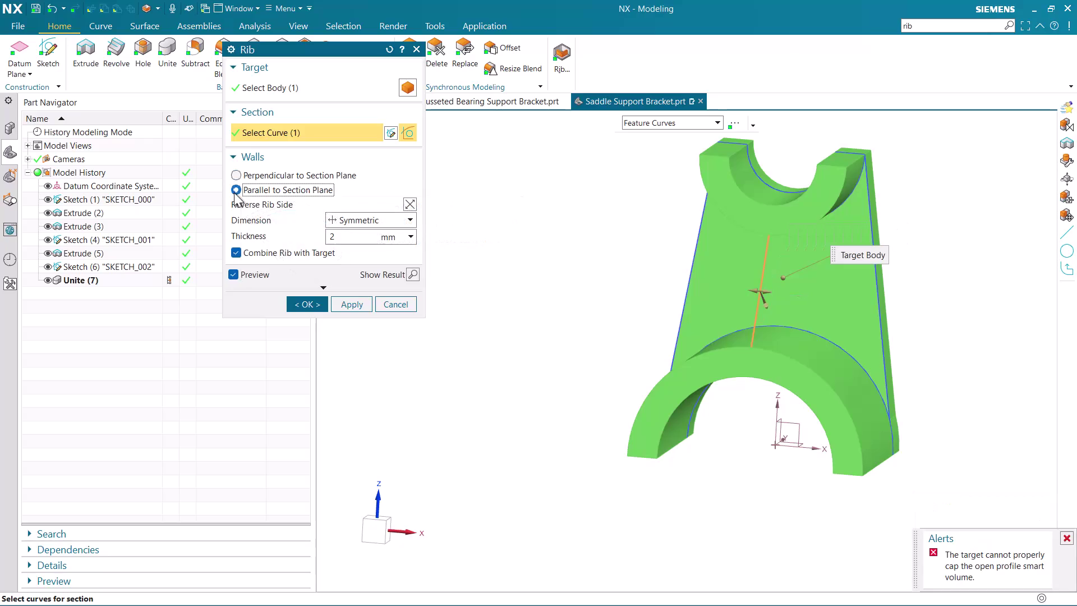
Expand the rib's extra options to reveal the Cap and Draft settings.
middle_drag(611, 363, 547, 353)
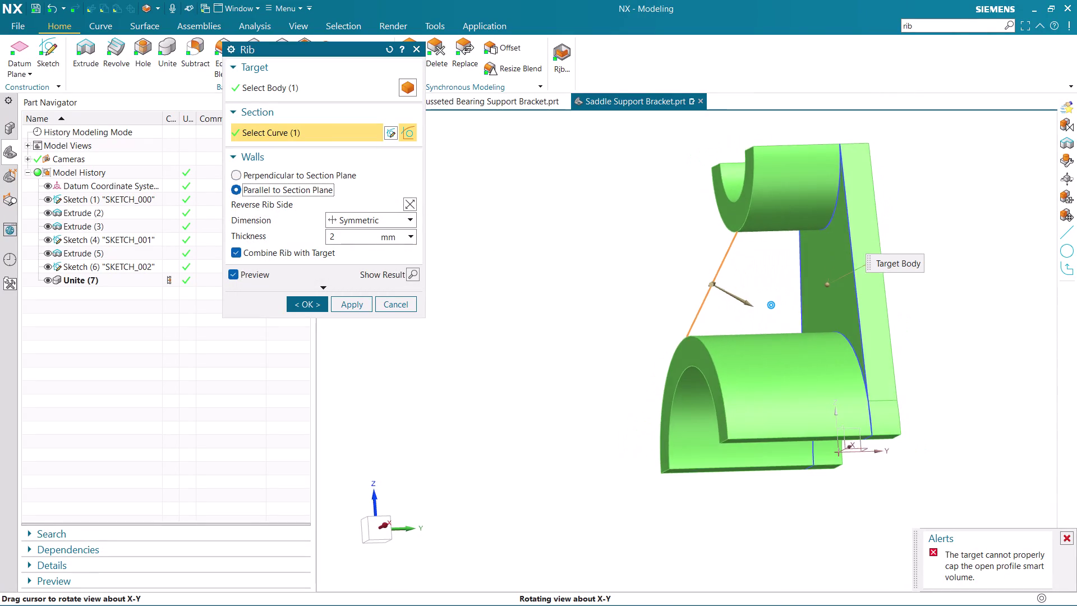
middle_drag(547, 353, 556, 367)
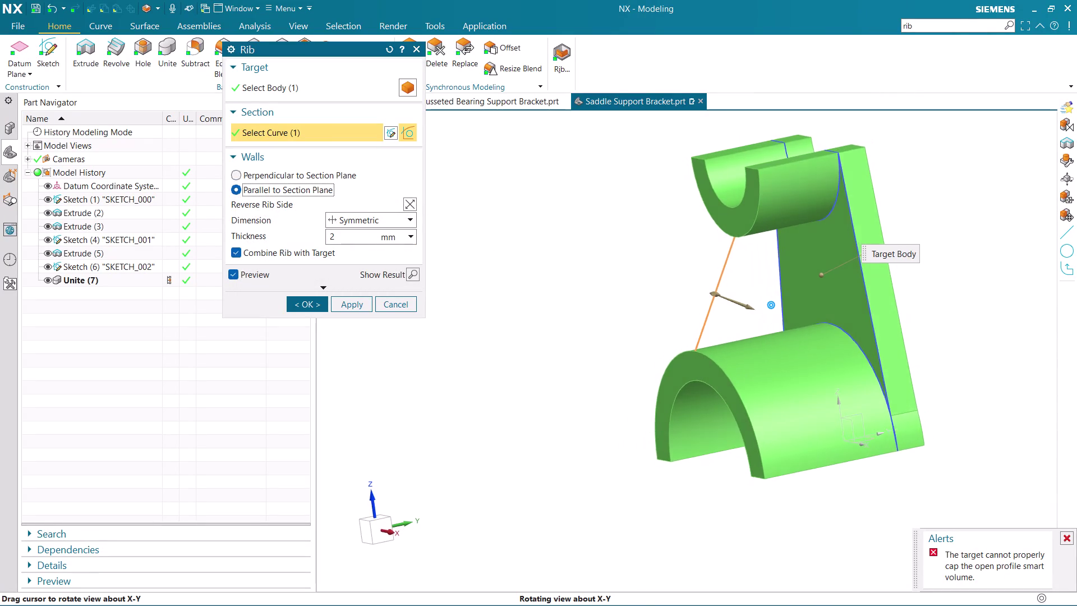
middle_drag(555, 367, 573, 369)
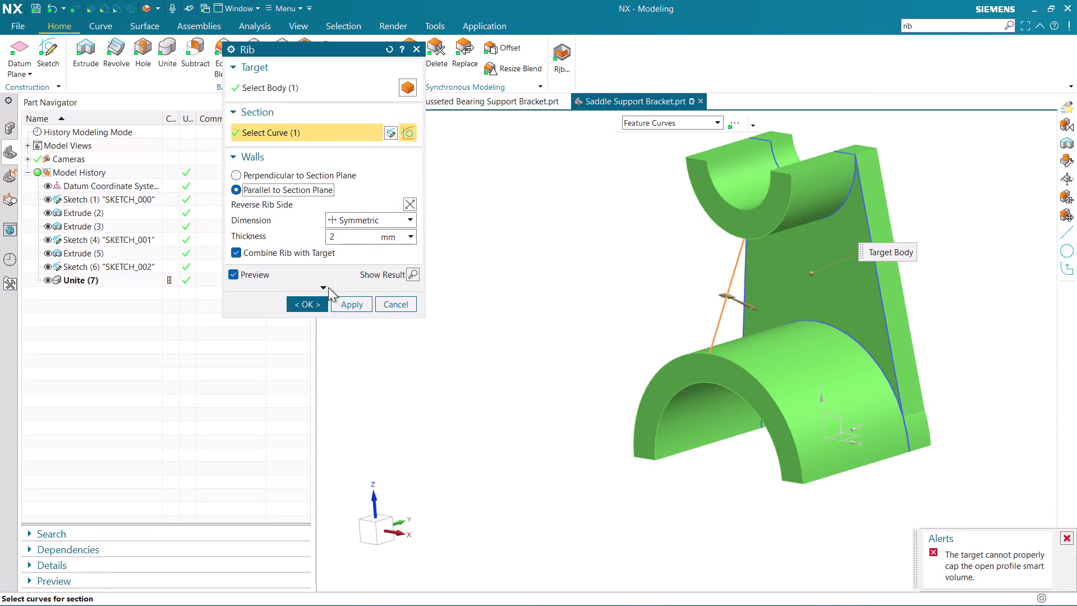
click(329, 287)
click(236, 279)
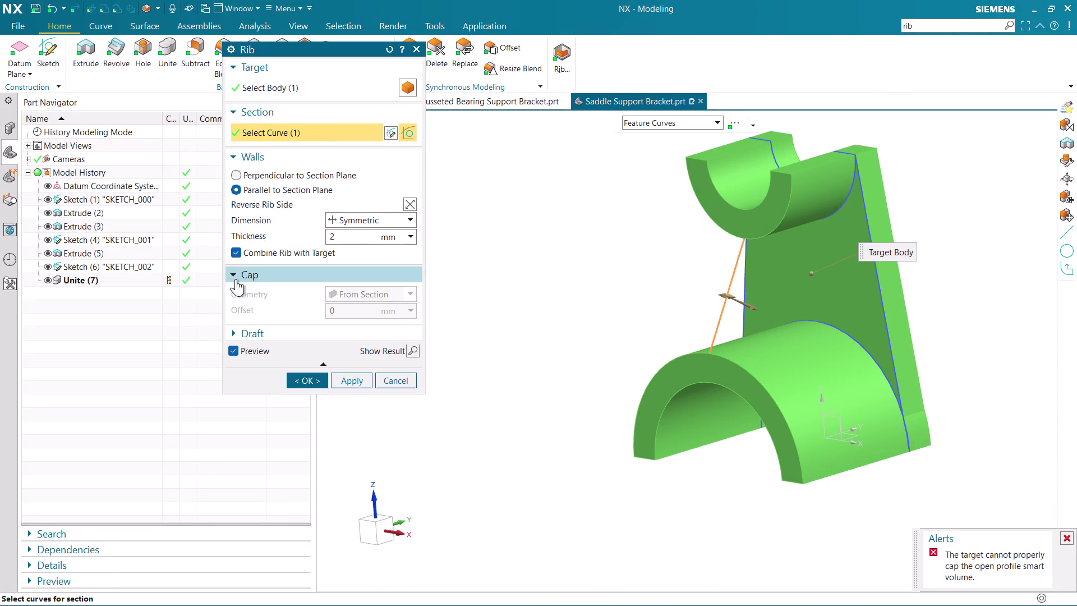
click(237, 333)
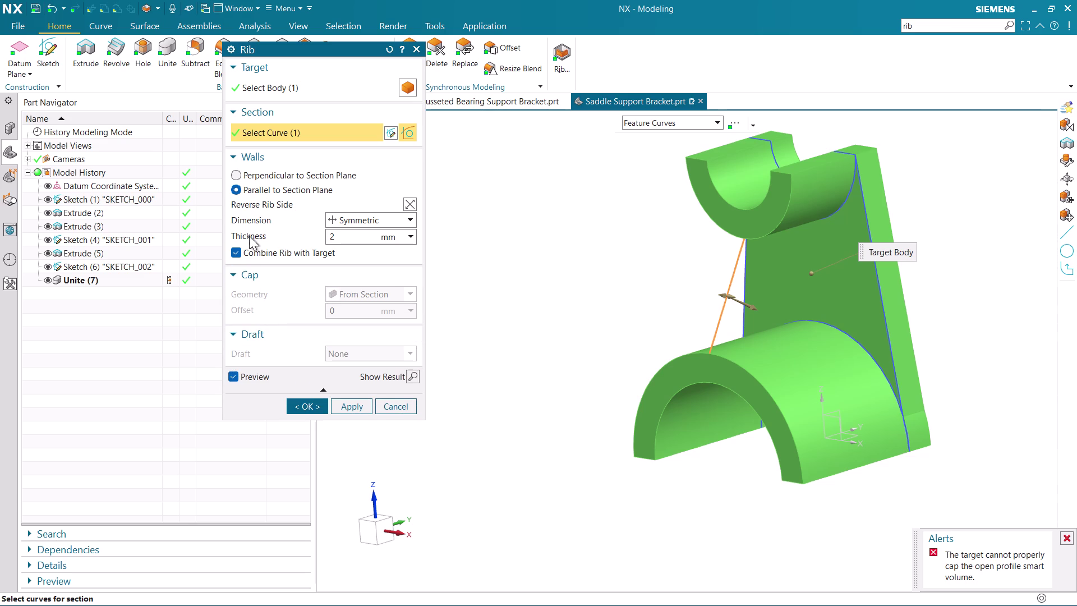
Test Perpendicular walls and Reverse Rib Side, then restore Parallel walls.
click(409, 206)
click(272, 174)
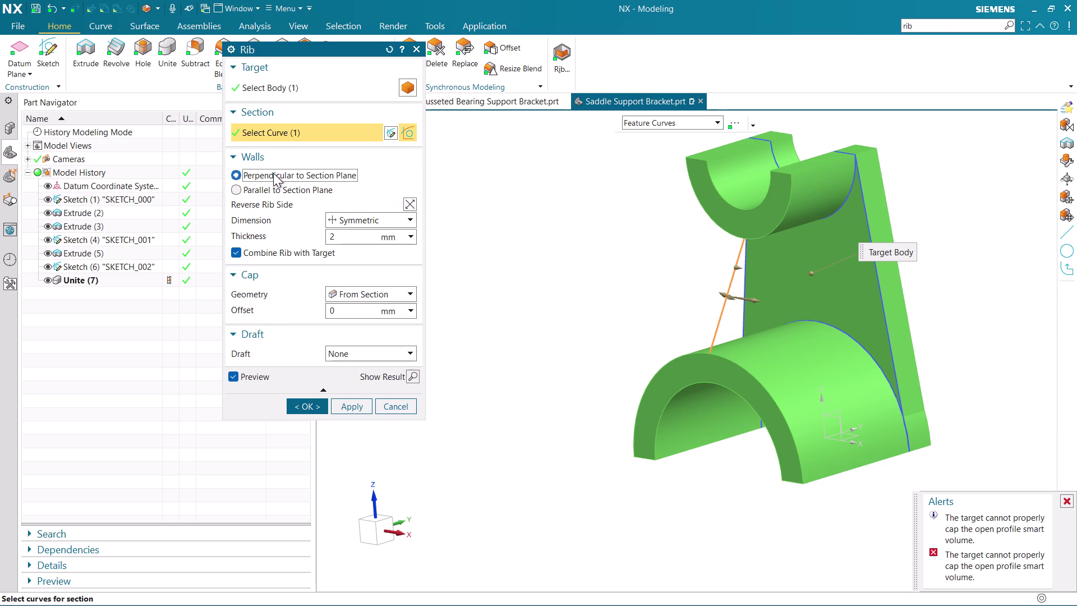
click(410, 204)
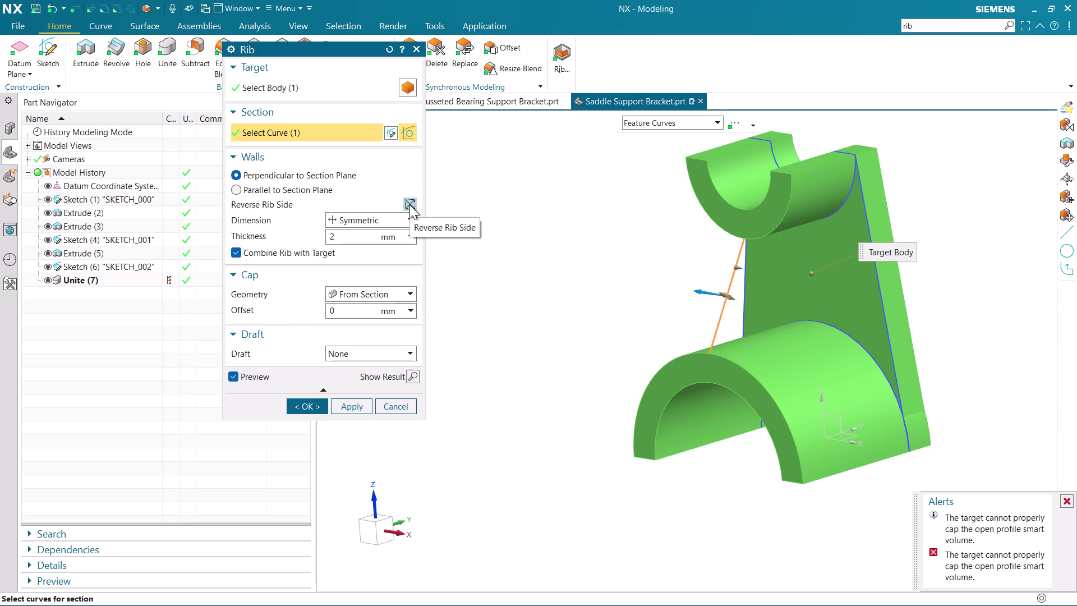
click(270, 187)
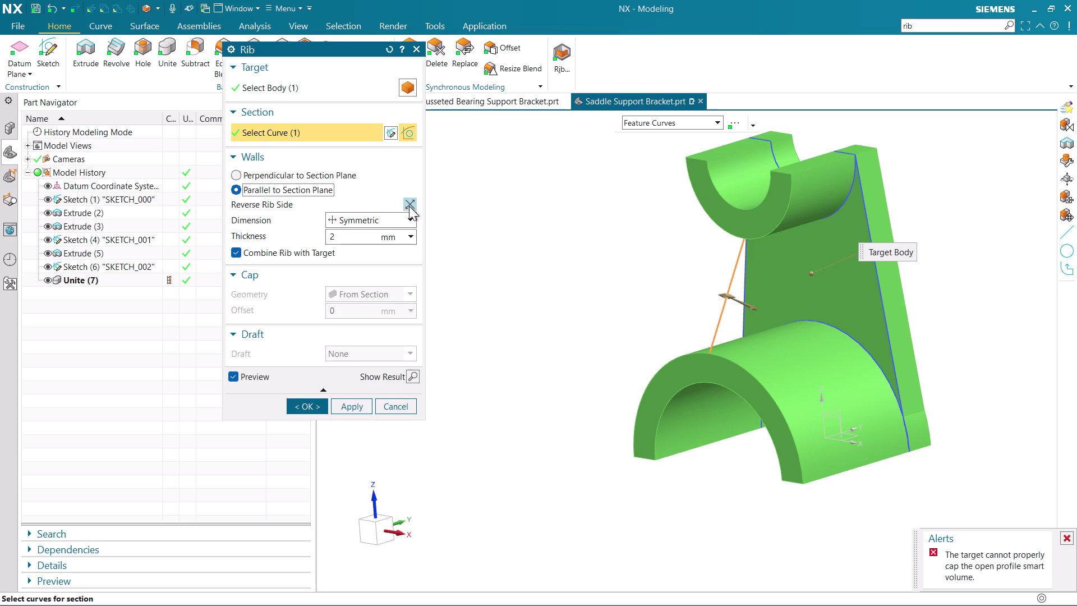
click(409, 206)
middle_drag(575, 367, 545, 366)
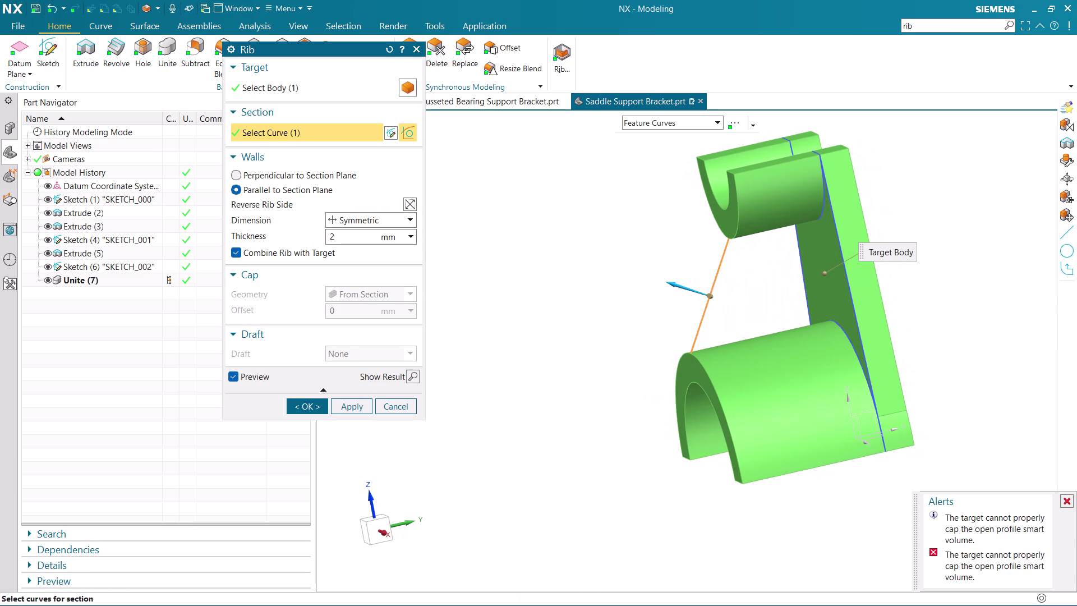
click(411, 204)
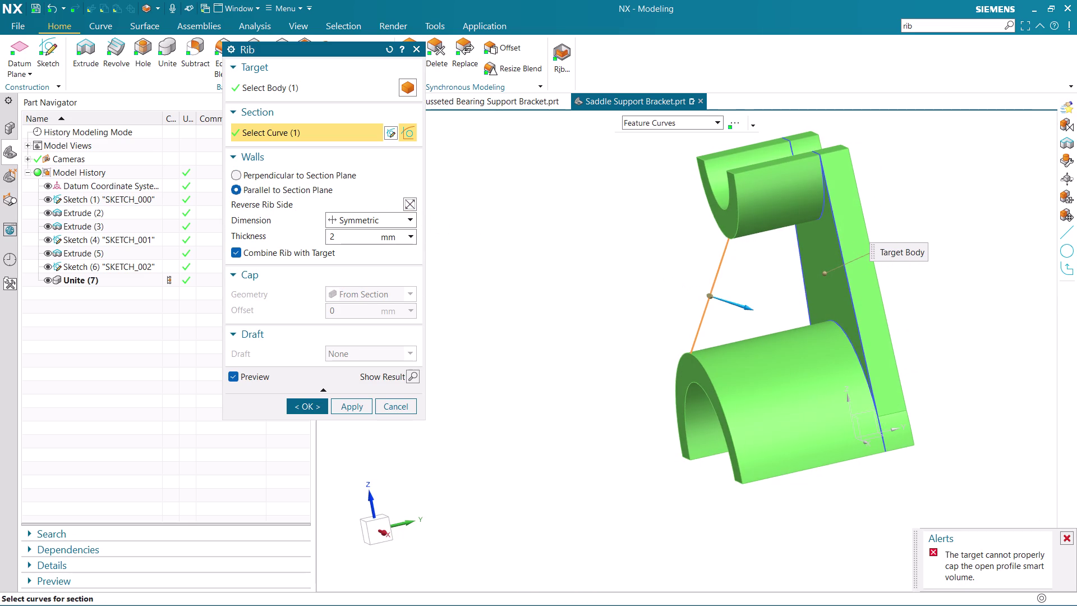
Check the rib line from several angles and open the section sketch for editing.
middle_drag(596, 339, 644, 380)
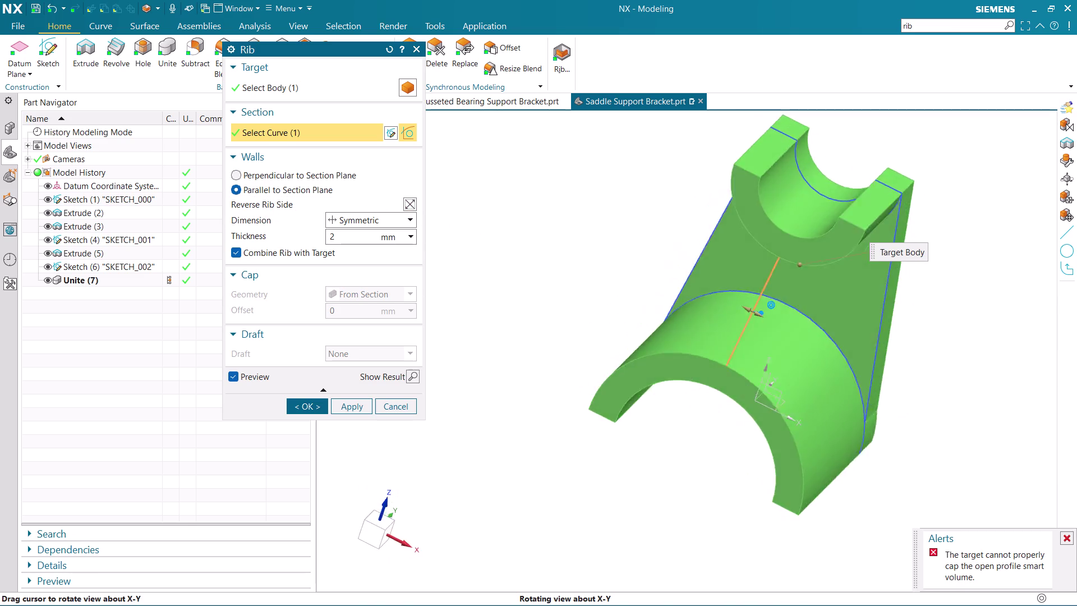
middle_drag(645, 380, 647, 342)
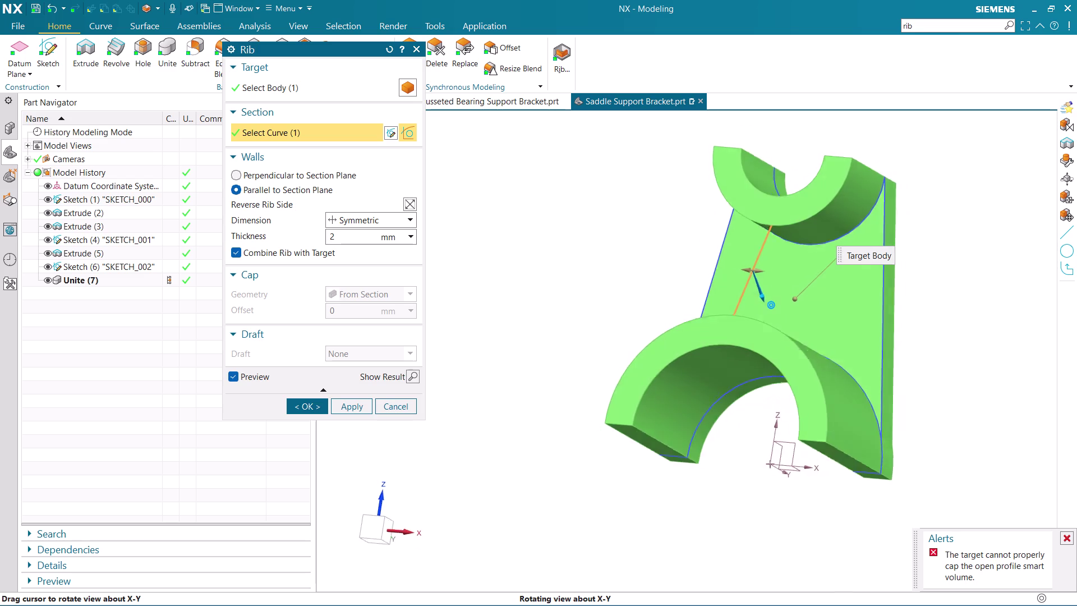
middle_drag(646, 341, 603, 344)
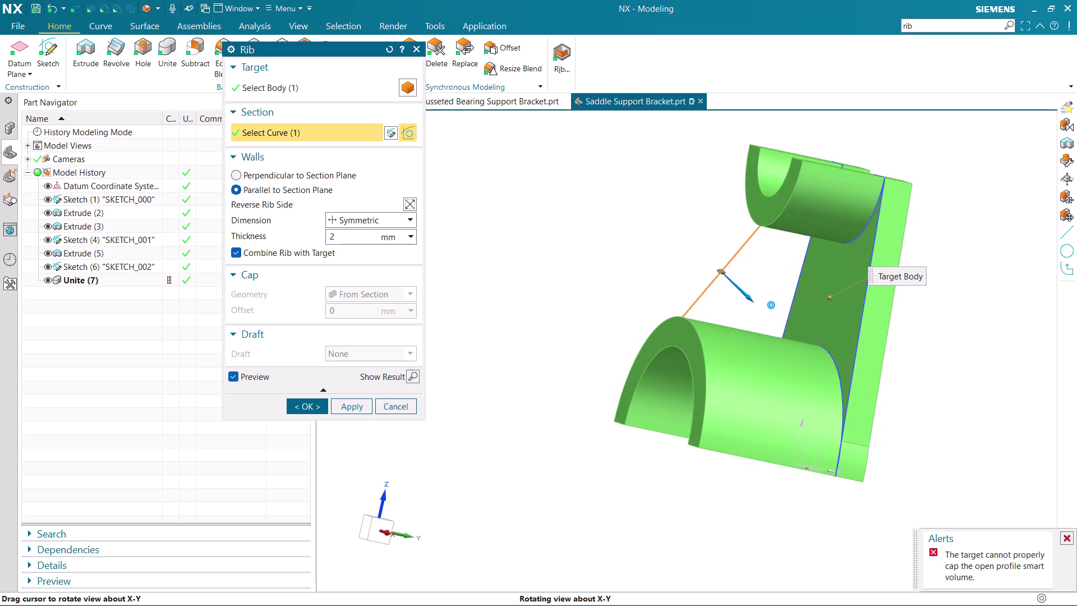
middle_drag(604, 344, 623, 346)
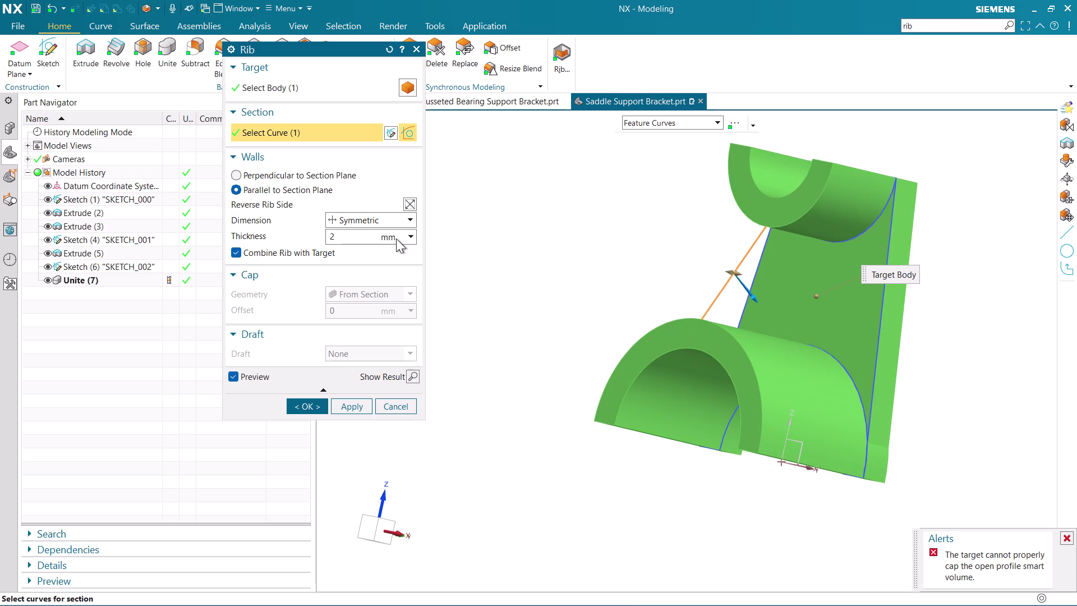
click(387, 134)
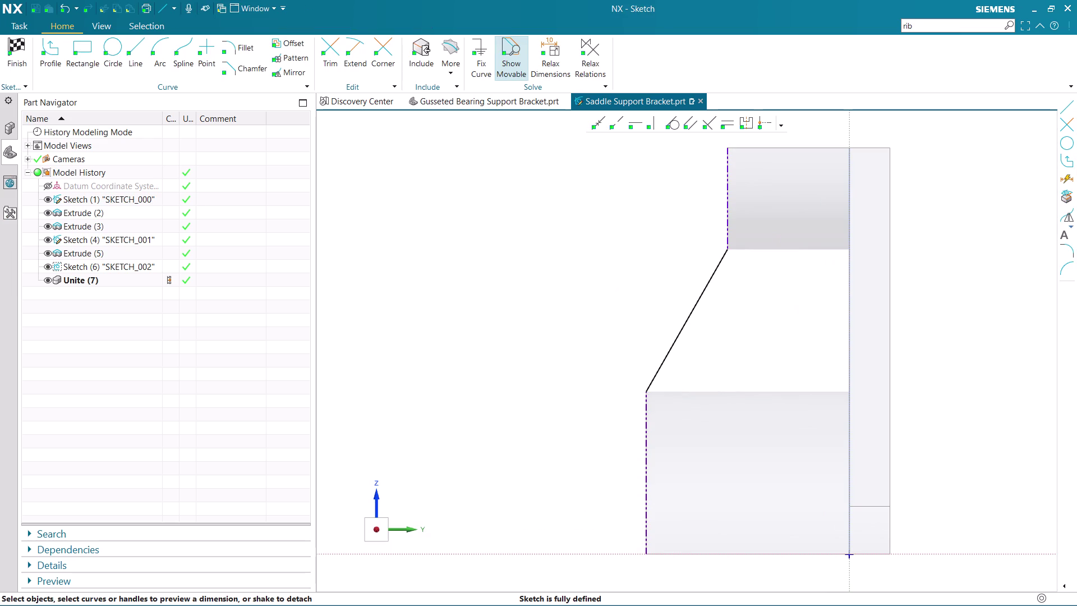
Draw additional straight lines in the rib profile sketch.
click(142, 50)
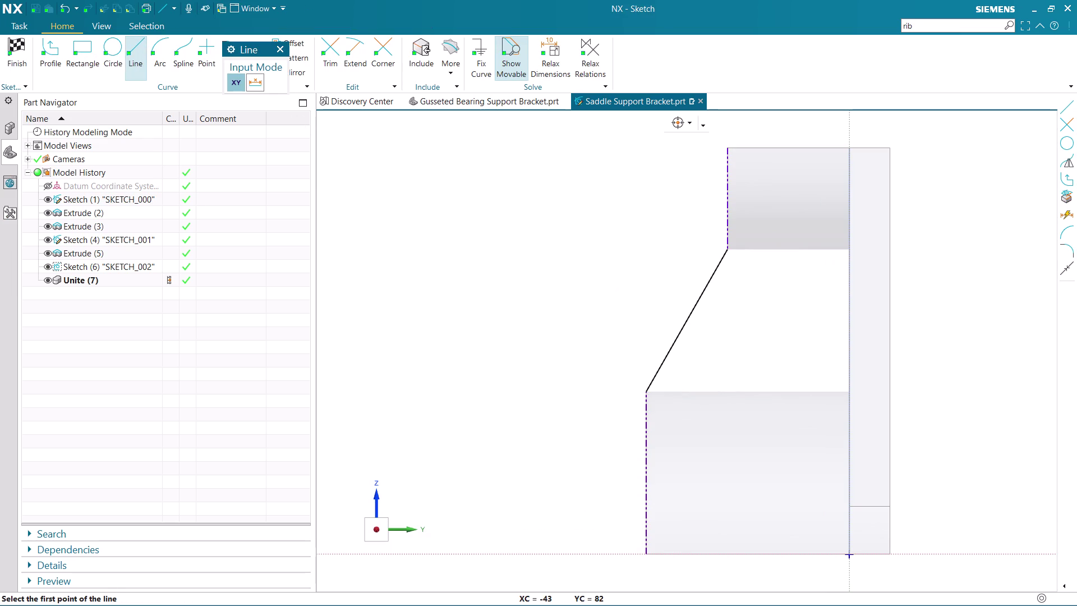
scroll(up, 3)
click(741, 252)
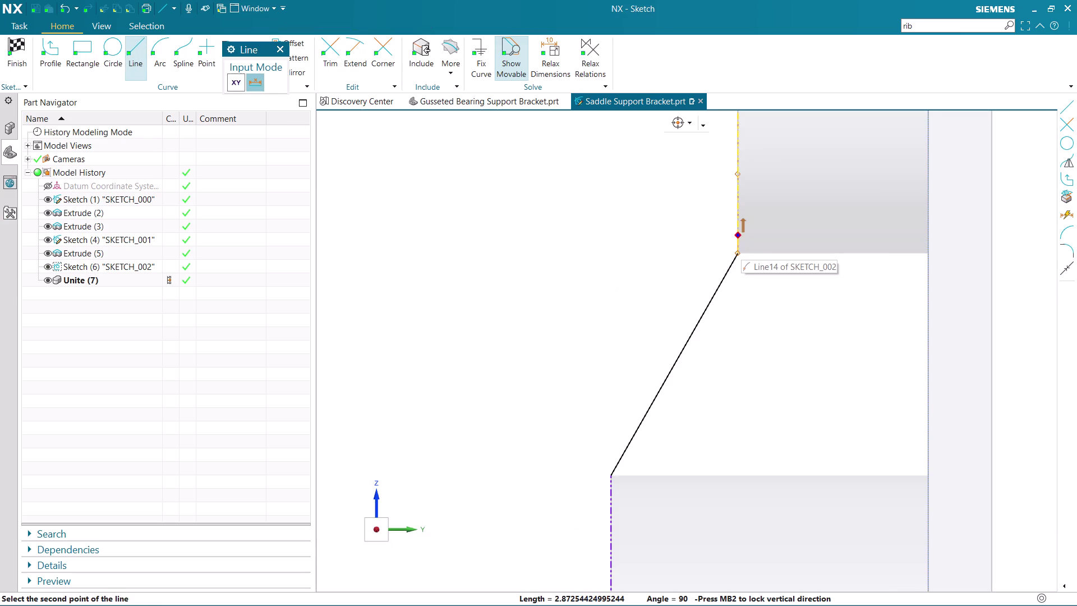
click(741, 235)
click(612, 474)
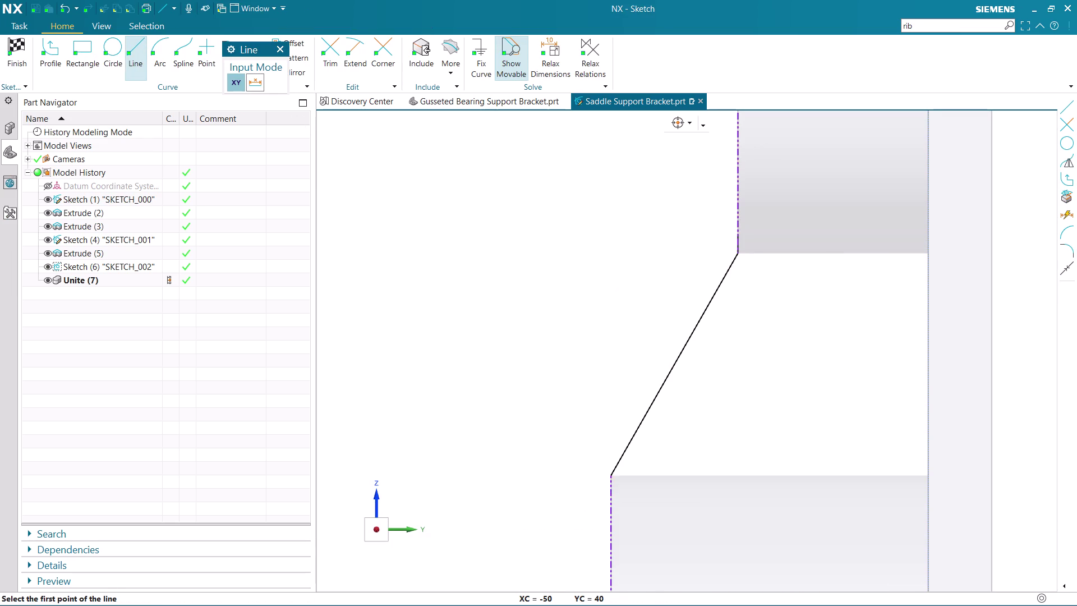
click(608, 493)
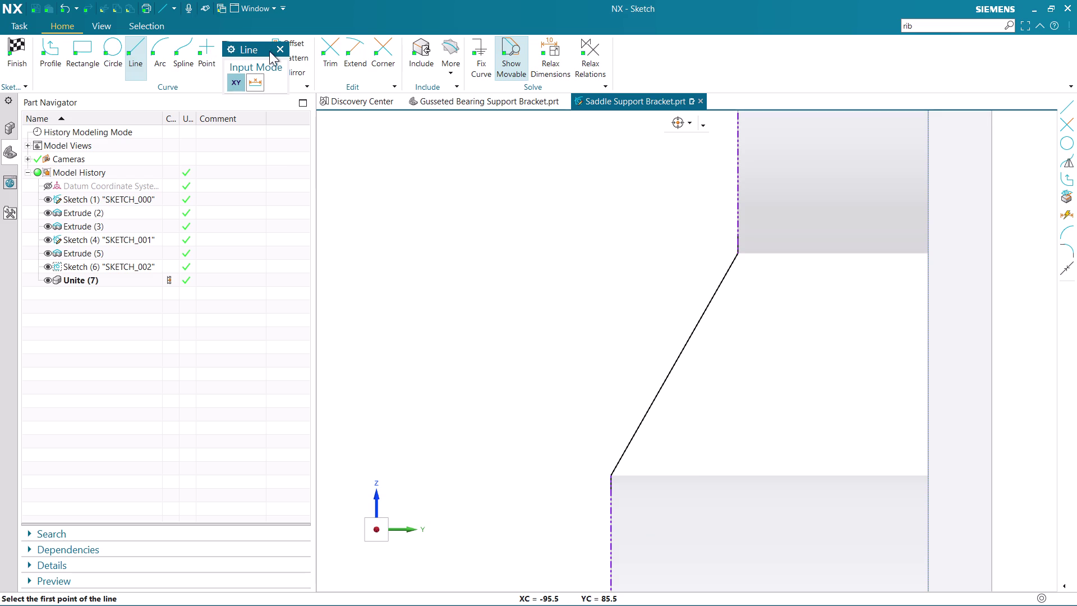
Finish the sketch, accepting the warning, to return to the Rib dialog.
click(281, 45)
click(19, 58)
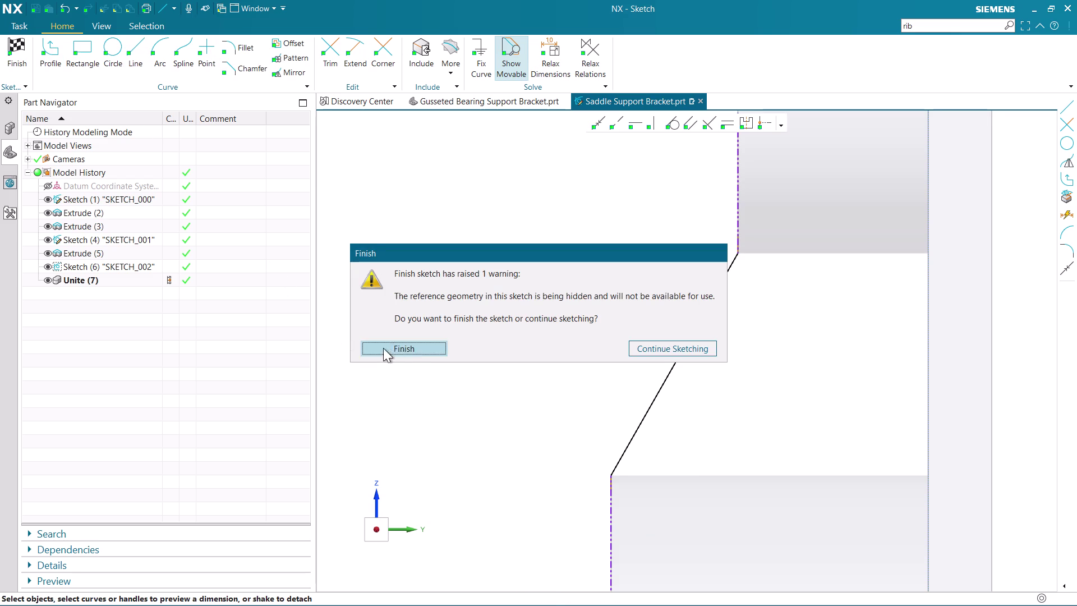
click(409, 351)
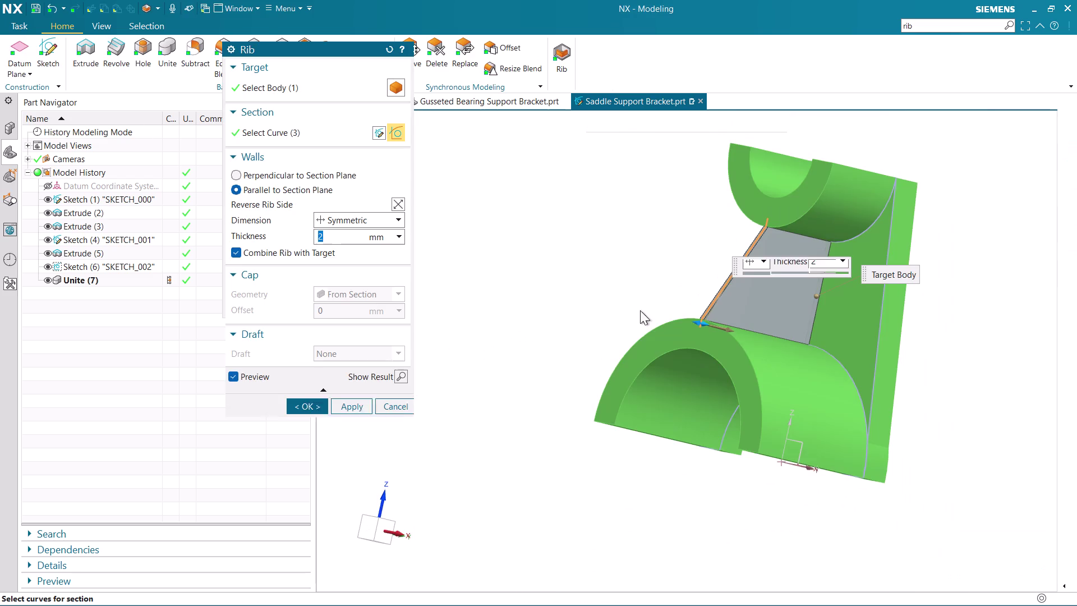
Set the rib Thickness to 10 mm, verify the preview, and apply it as Rib (8).
scroll(up, 3)
middle_drag(636, 322, 655, 327)
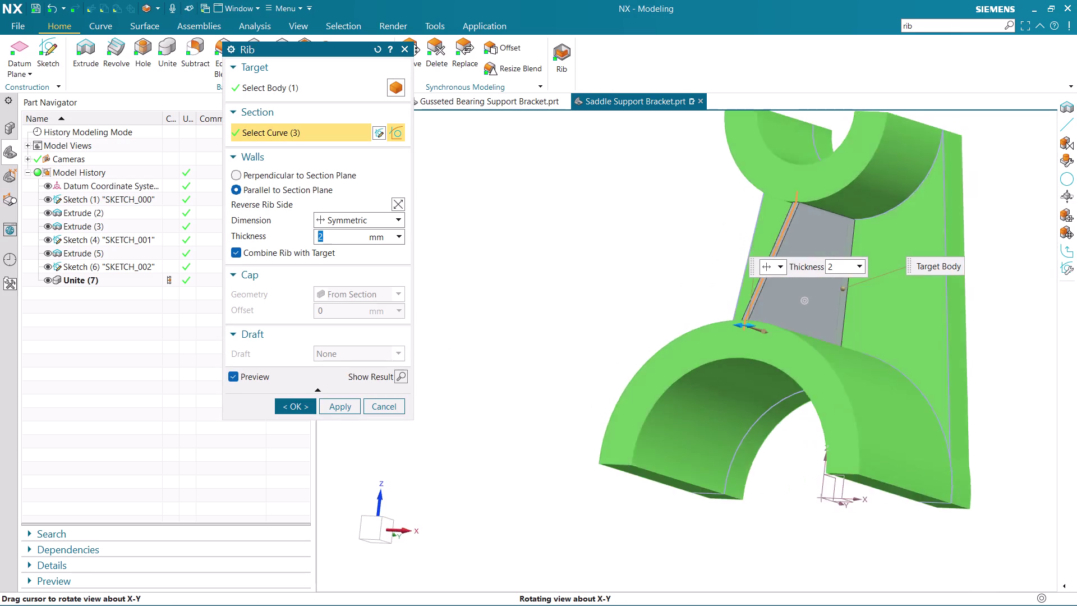
middle_drag(655, 327, 673, 333)
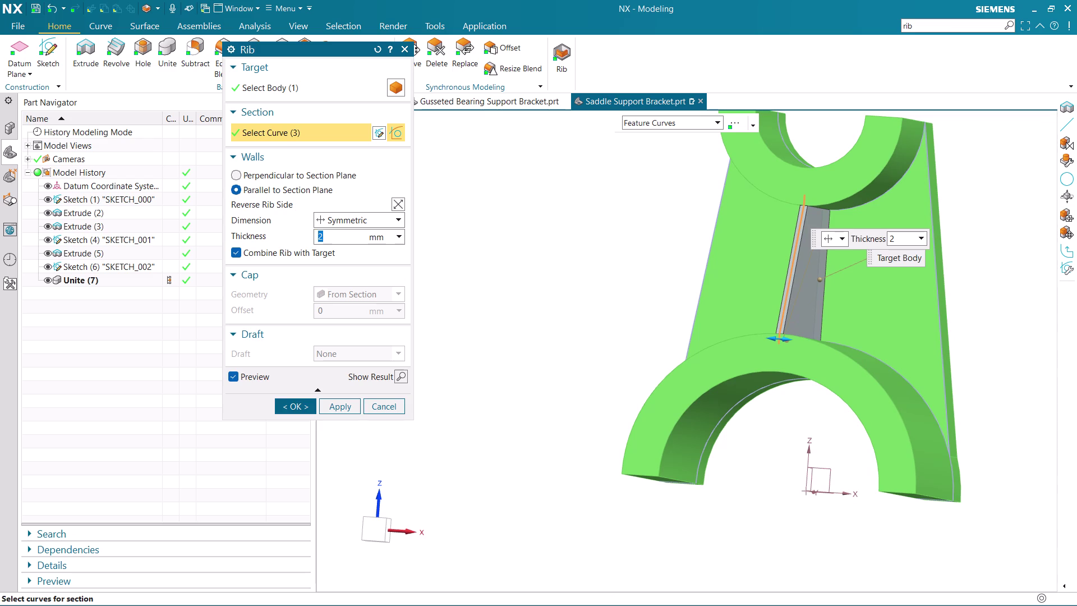
drag(331, 237, 306, 236)
key(BackSpace)
text(10)
key(Return)
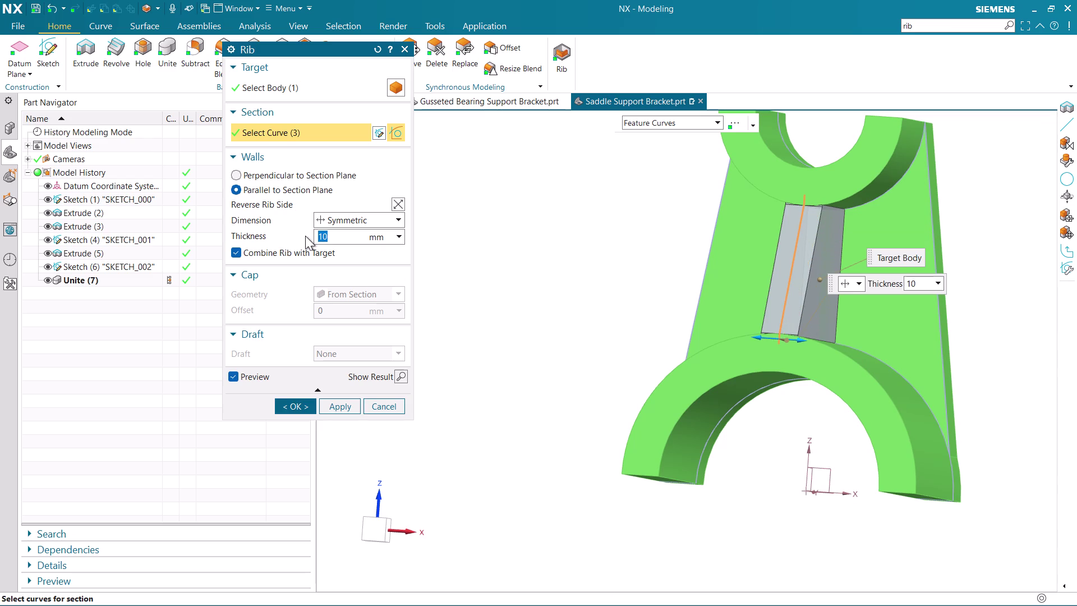
middle_drag(600, 366, 624, 372)
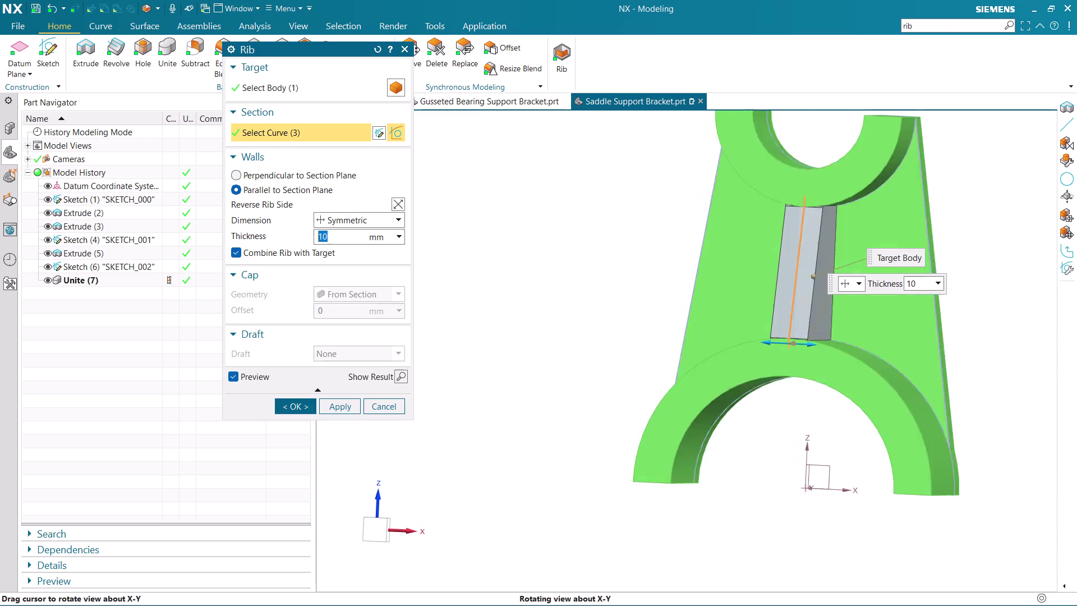
middle_drag(624, 372, 617, 375)
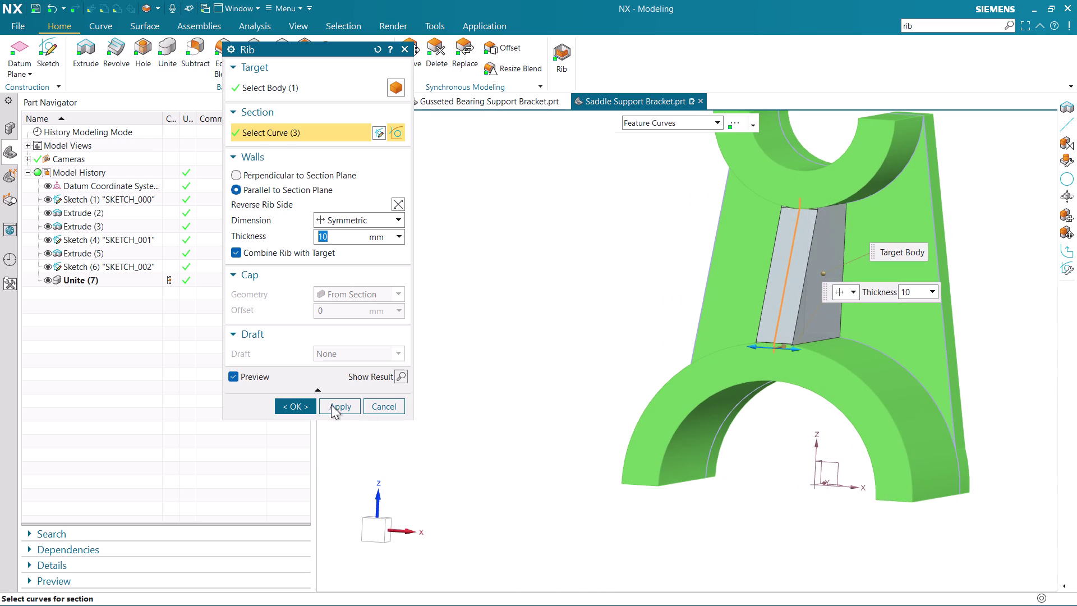
click(302, 409)
scroll(down, 3)
Hide Sketch (1), Sketch (4) and Sketch (6), leaving the ribbed bracket solid visible.
middle_drag(773, 329, 716, 344)
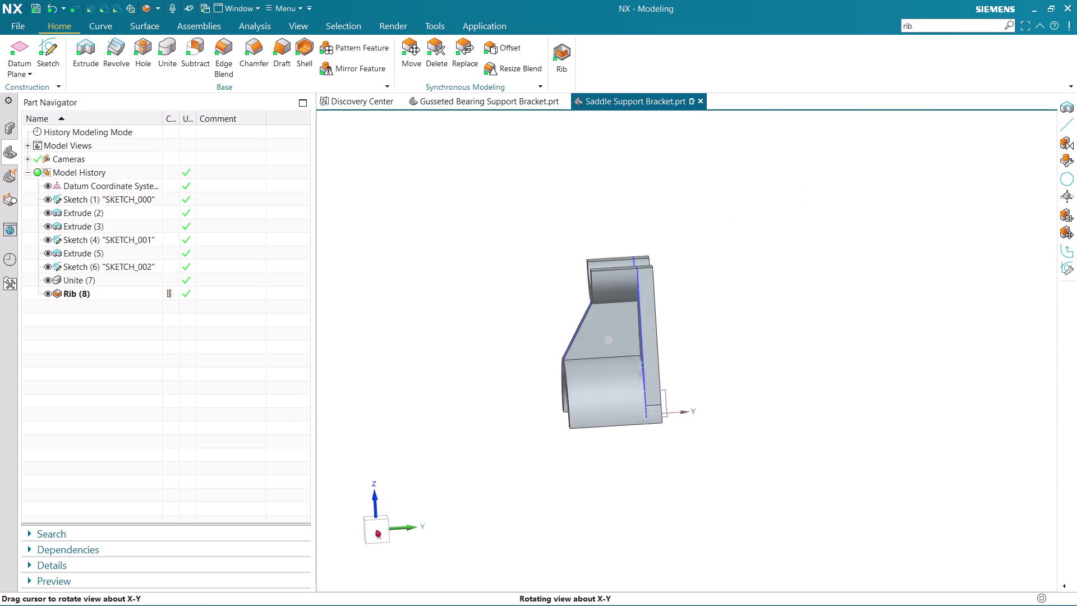
middle_drag(716, 344, 732, 341)
scroll(up, 3)
middle_drag(831, 347, 844, 359)
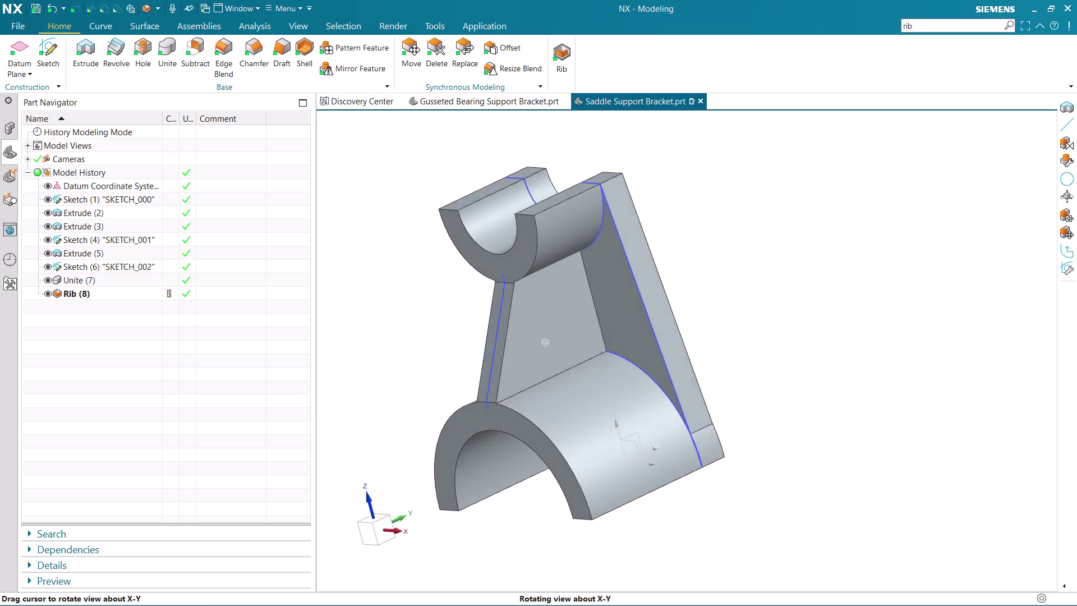
middle_drag(845, 359, 887, 344)
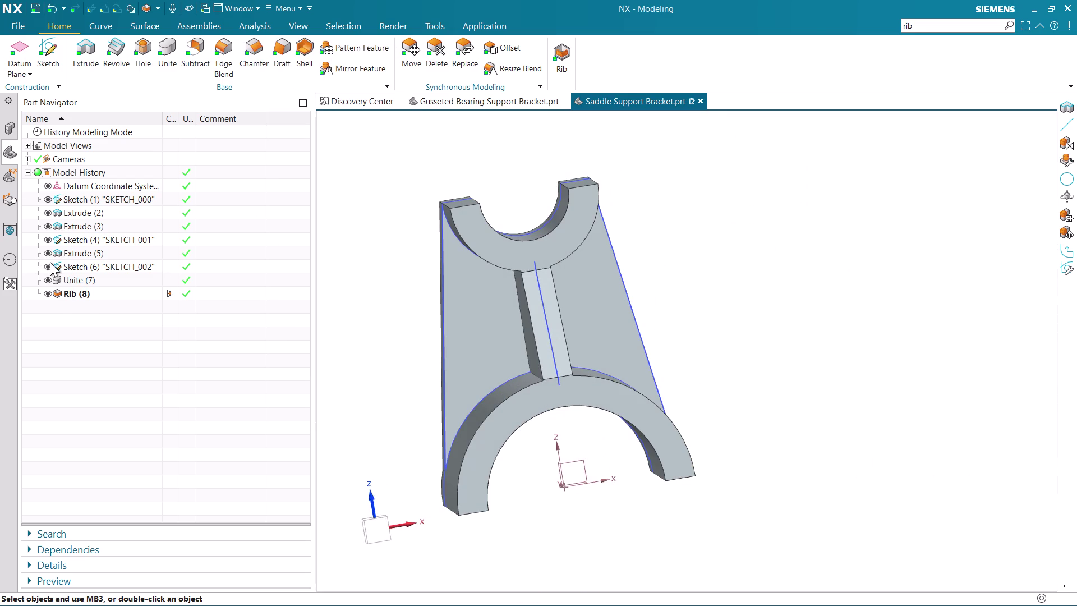
click(50, 262)
click(46, 240)
click(46, 198)
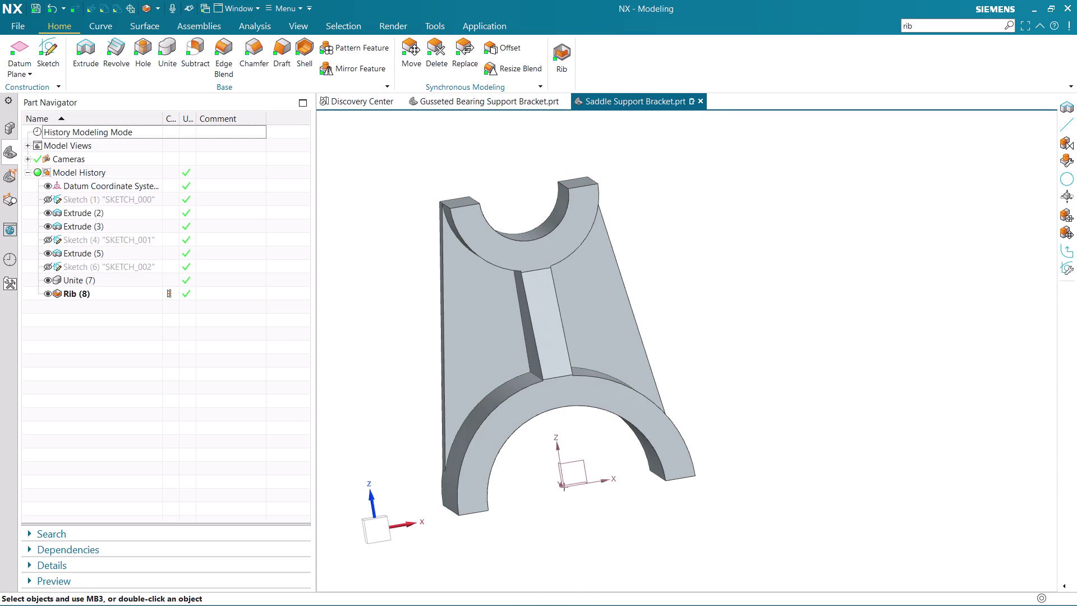
scroll(down, 3)
middle_drag(632, 313, 505, 380)
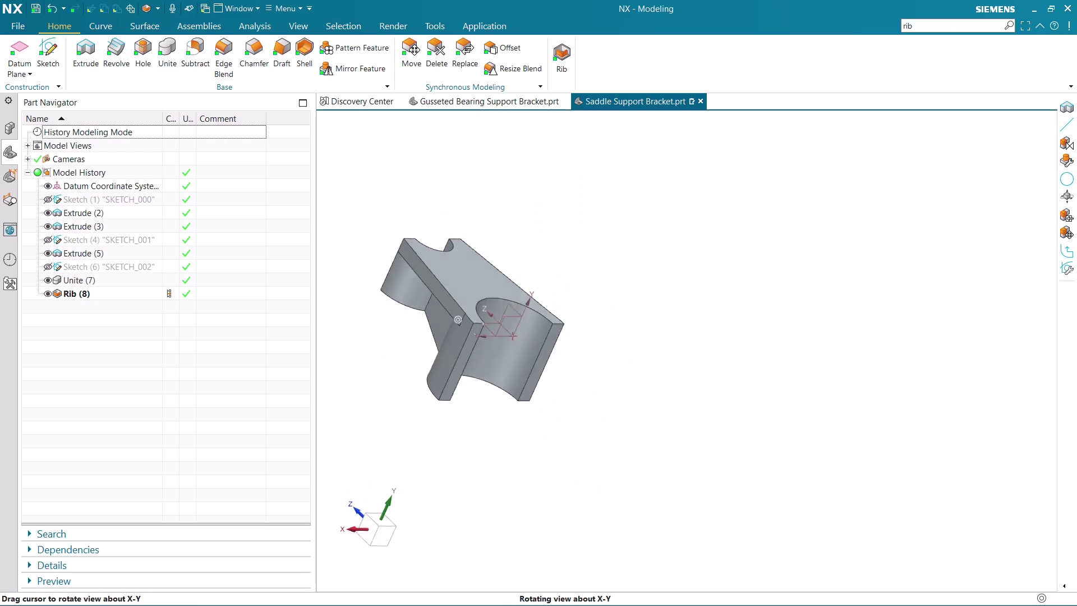
middle_drag(505, 380, 585, 395)
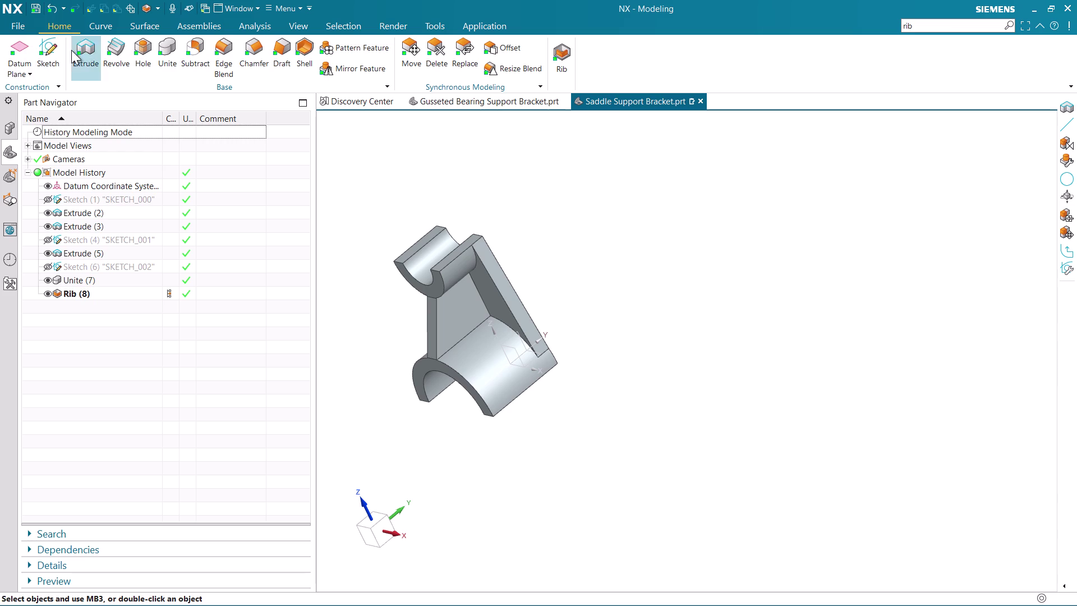
Create a new sketch on the Top datum plane.
click(43, 51)
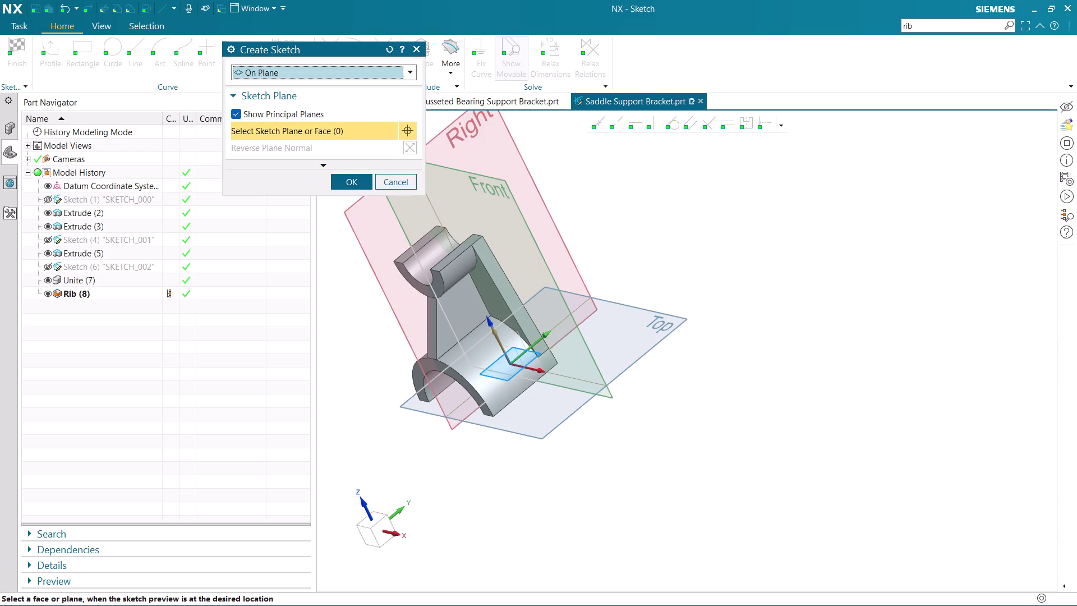
click(681, 324)
middle_click(682, 324)
scroll(up, 3)
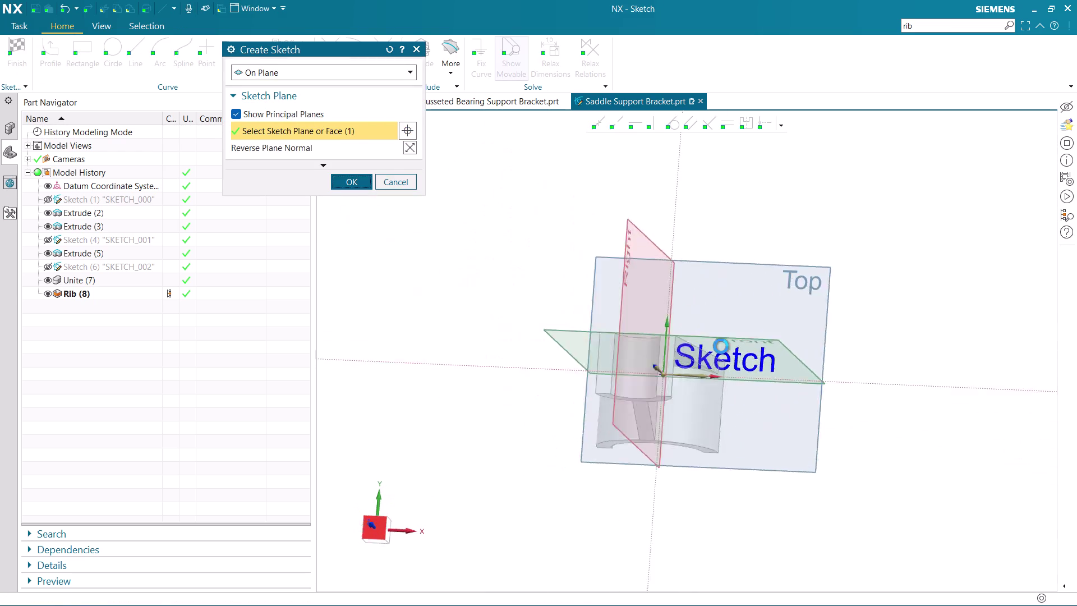
scroll(up, 3)
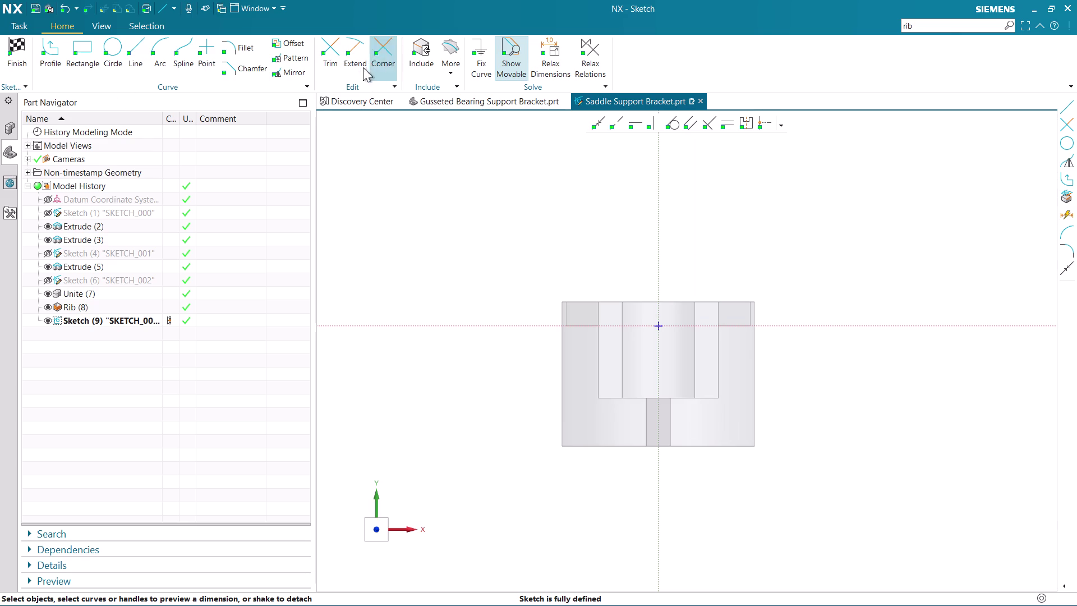
Project the bracket's right outer edge into the sketch.
click(448, 56)
click(472, 100)
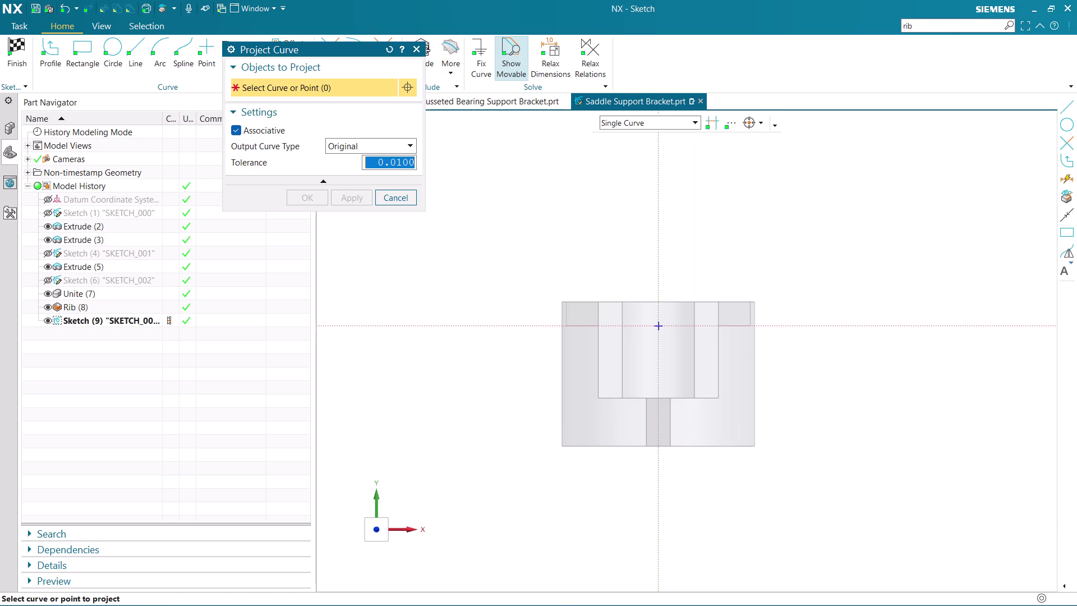
click(757, 346)
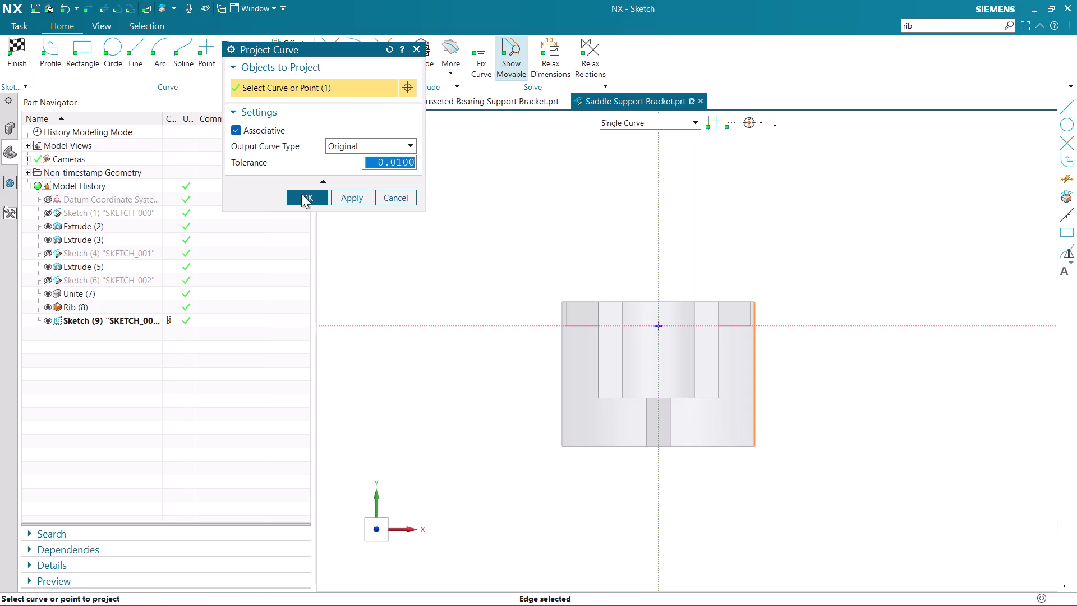
click(318, 194)
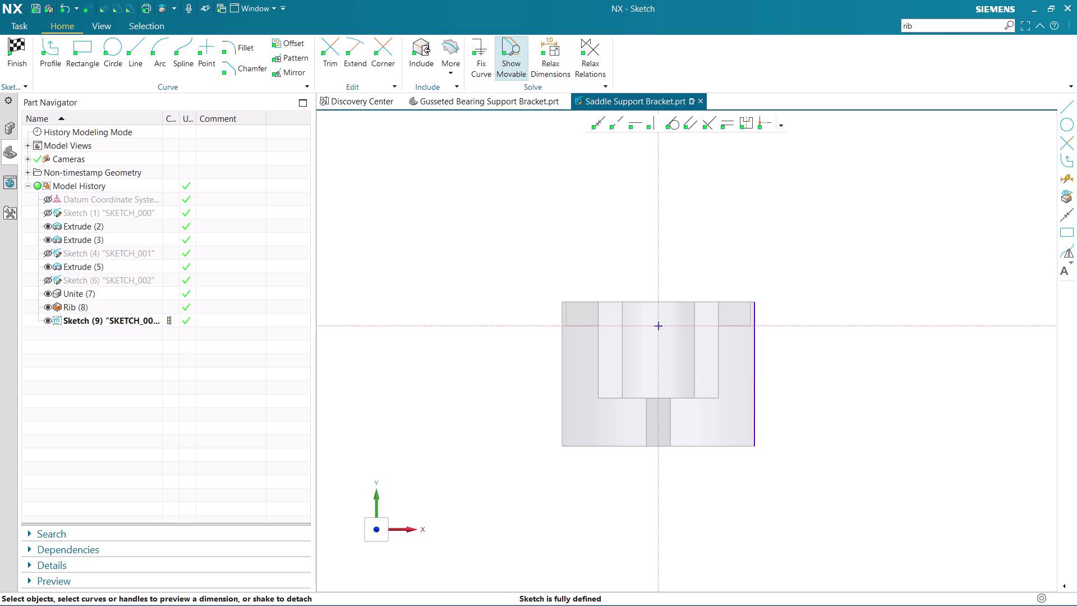